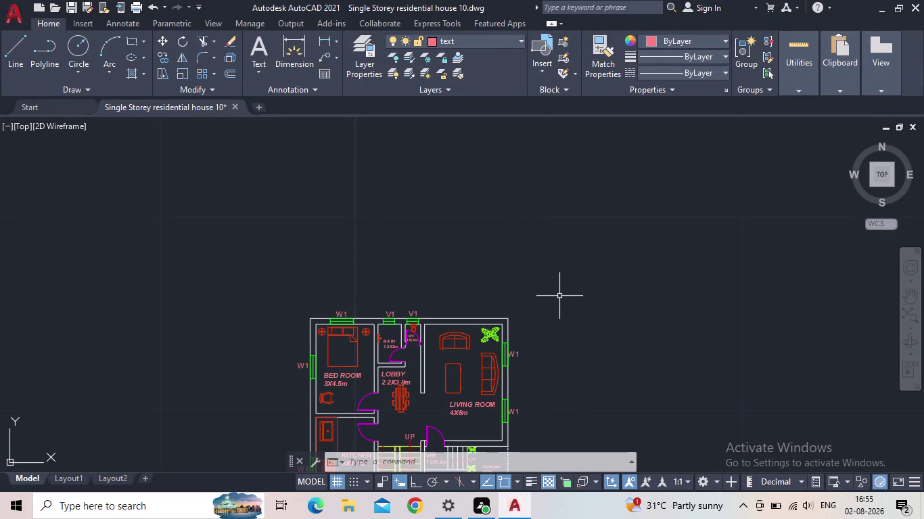
Zoom to the extents of the house plan and save the drawing.
scroll(down, 3)
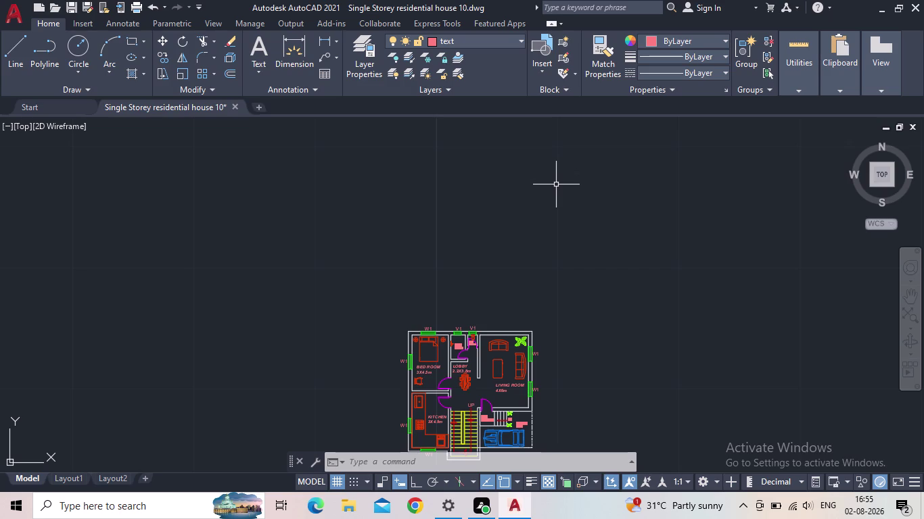
scroll(down, 3)
middle_click(586, 215)
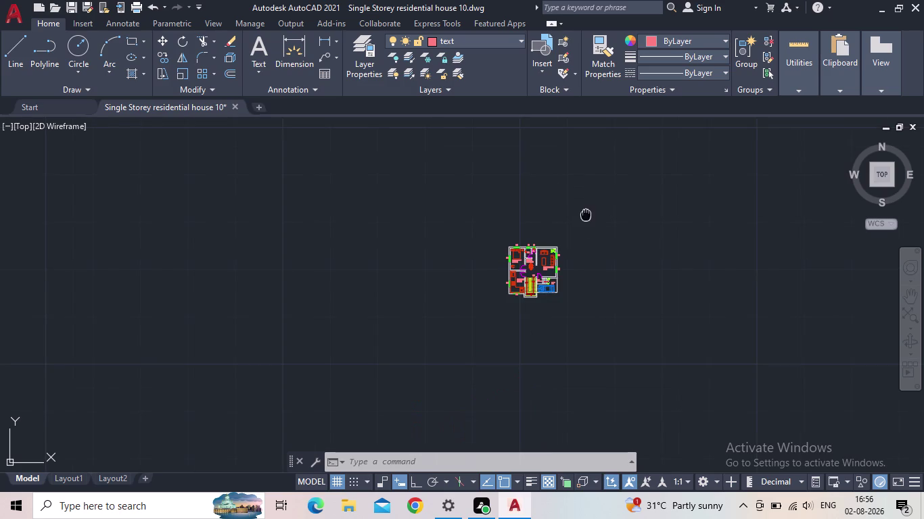
scroll(up, 3)
scroll(up, 3)
key(Escape)
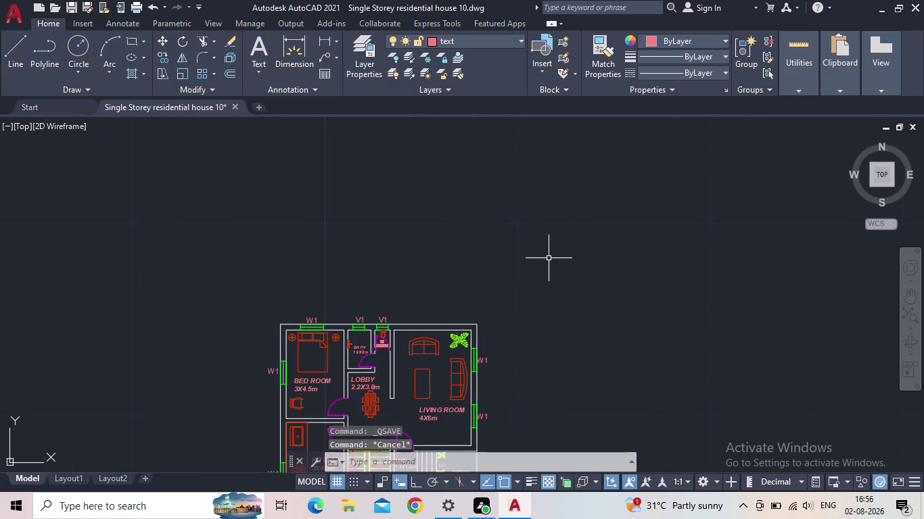
Enter the XL construction line command and bring up the layer list.
key(x)
key(l)
key(Return)
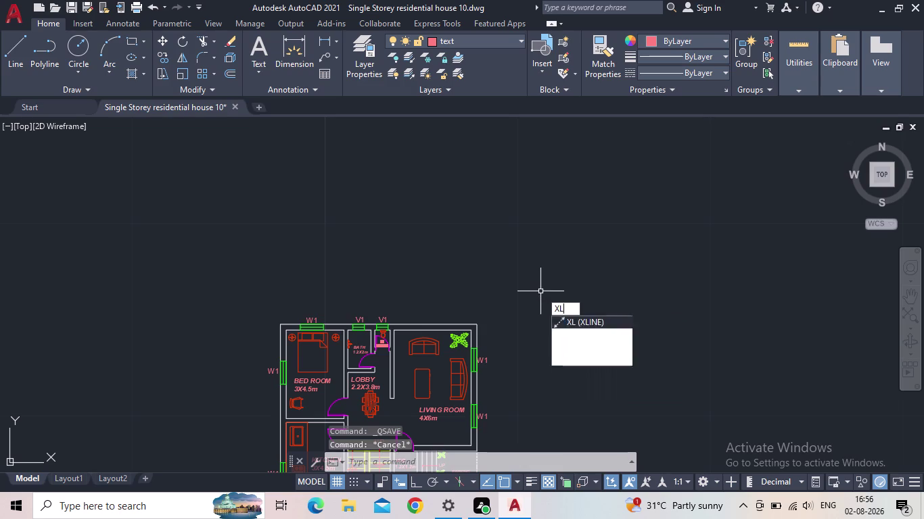
click(363, 71)
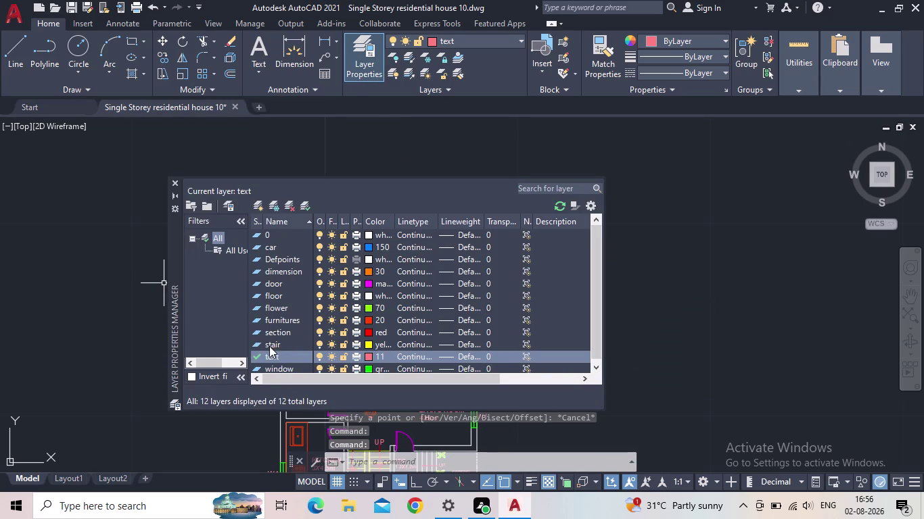
Set the floor layer current, close Layer Properties, and re-fit the plan.
double_click(258, 297)
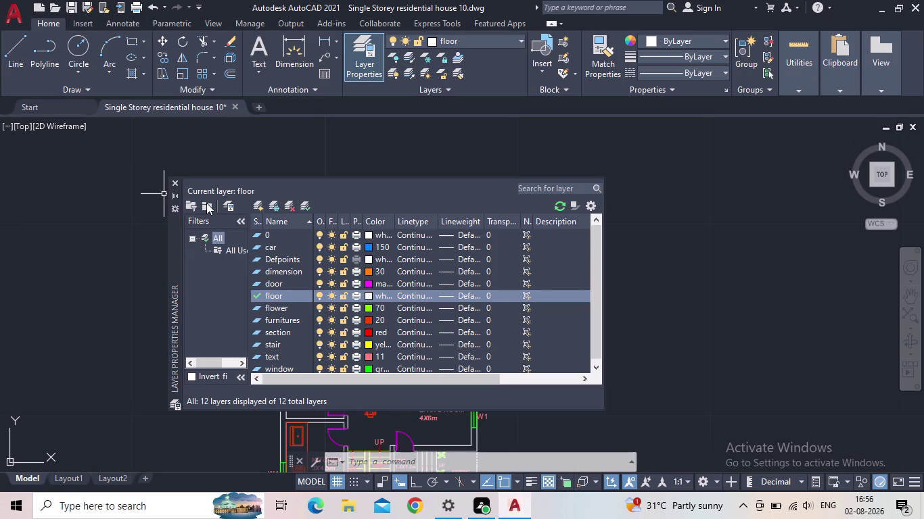
click(173, 183)
scroll(down, 3)
middle_click(345, 261)
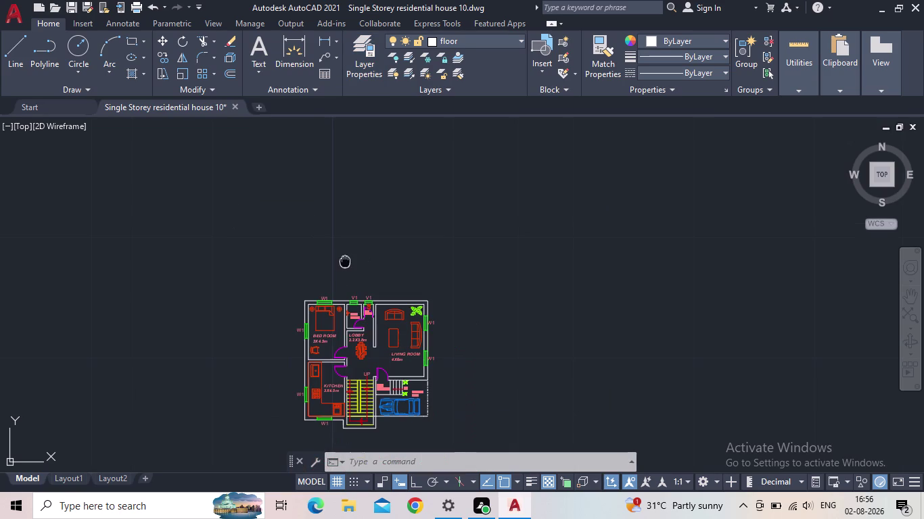
Start the XLINE command with the vertical (Ver) orientation.
key(c)
key(l)
key(Escape)
key(x)
key(l)
key(Return)
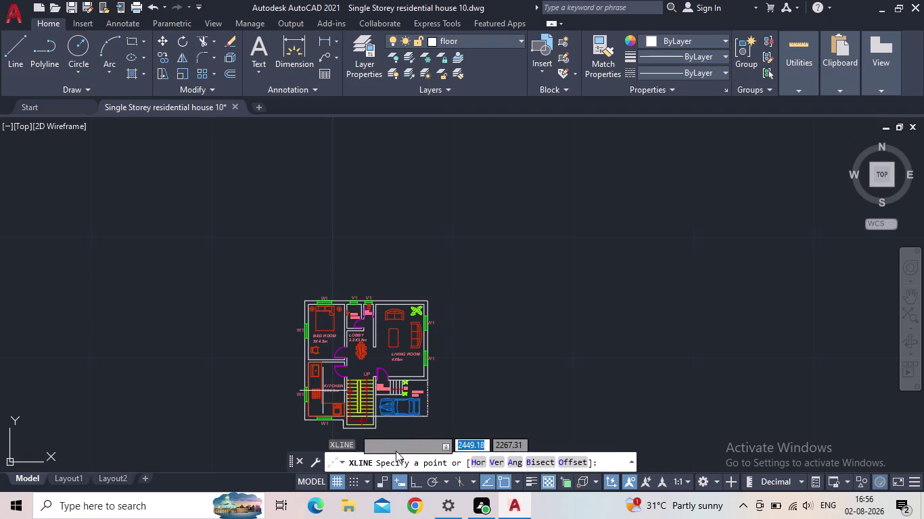
click(497, 461)
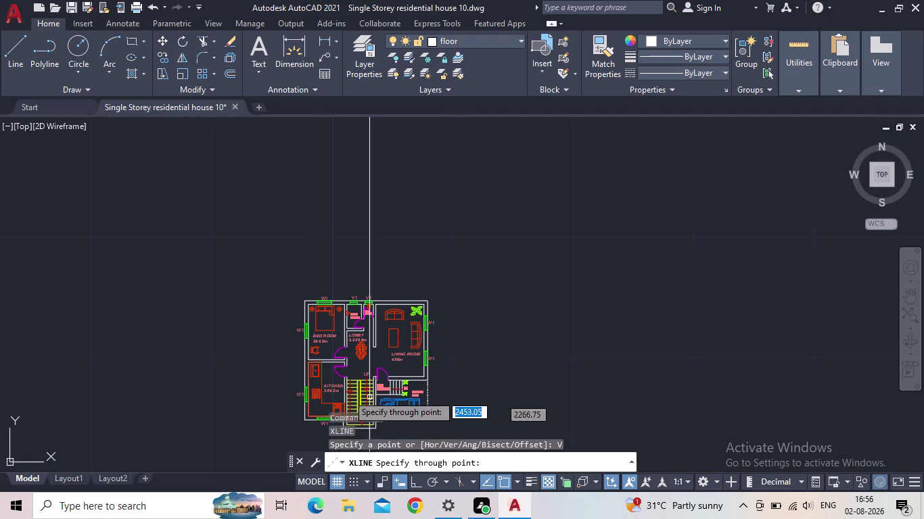
Place vertical xlines through the plan's top-left corner and the bedroom's right wall.
scroll(up, 3)
middle_drag(379, 270, 321, 382)
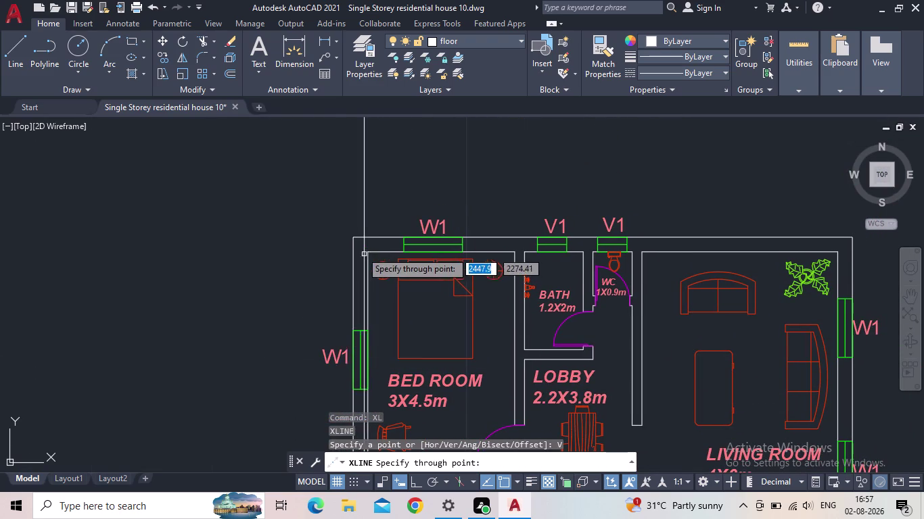
click(351, 238)
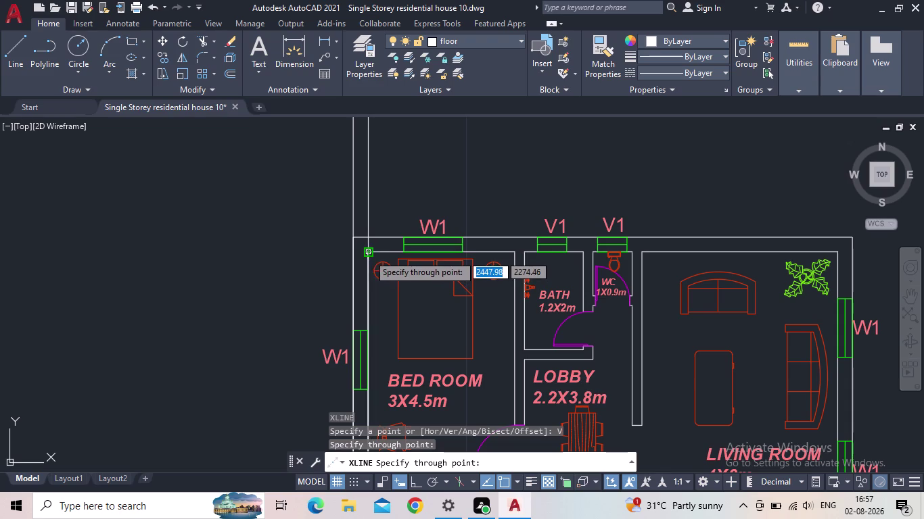
click(369, 255)
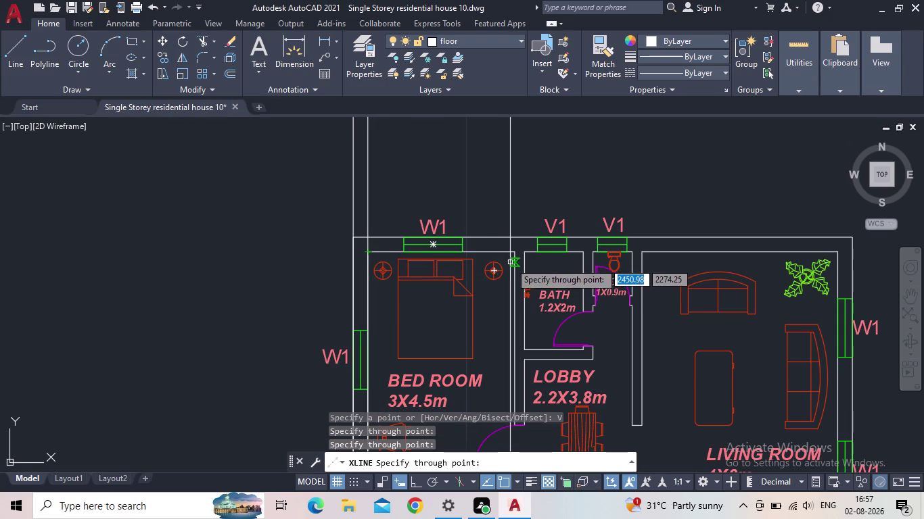
middle_drag(502, 231, 492, 218)
scroll(down, 3)
middle_drag(483, 328, 477, 152)
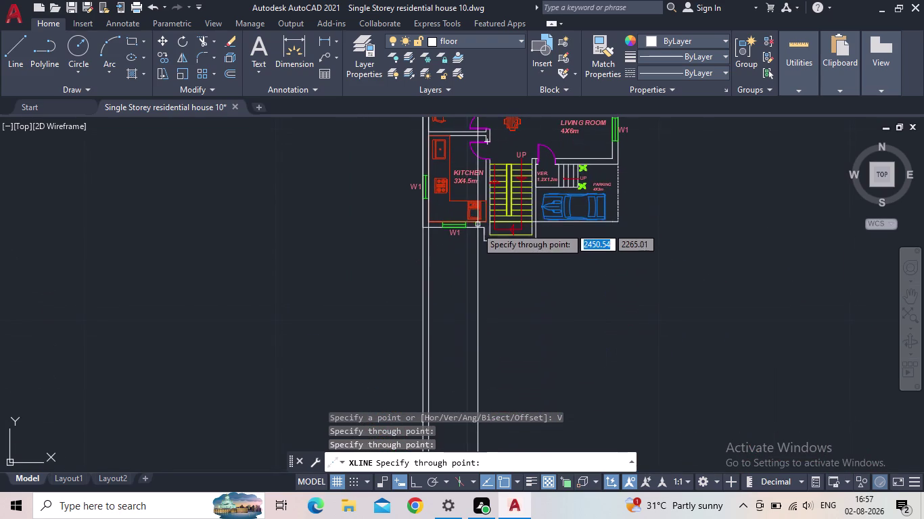
scroll(up, 3)
scroll(up, 3)
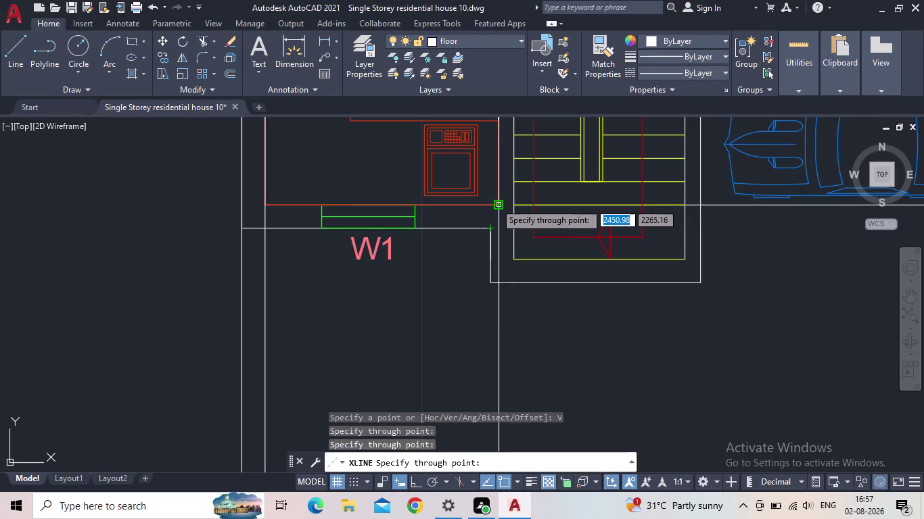
middle_drag(499, 221, 449, 220)
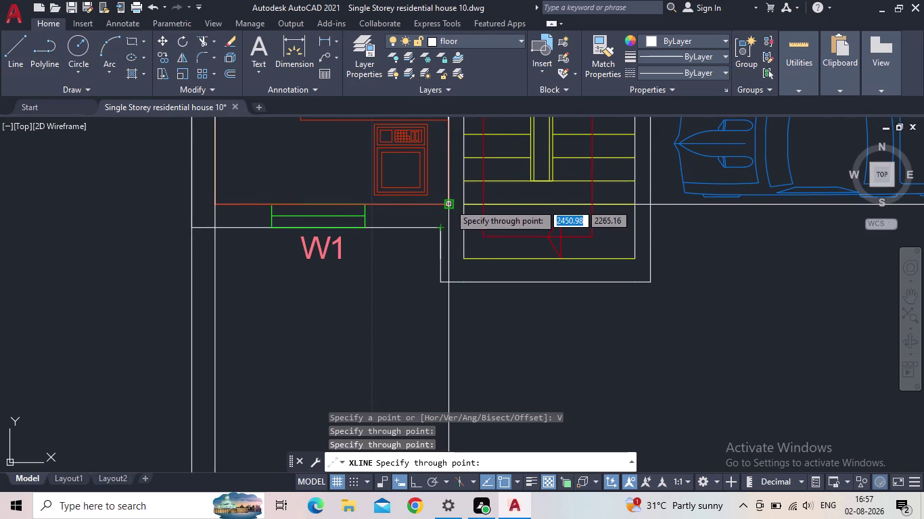
scroll(down, 3)
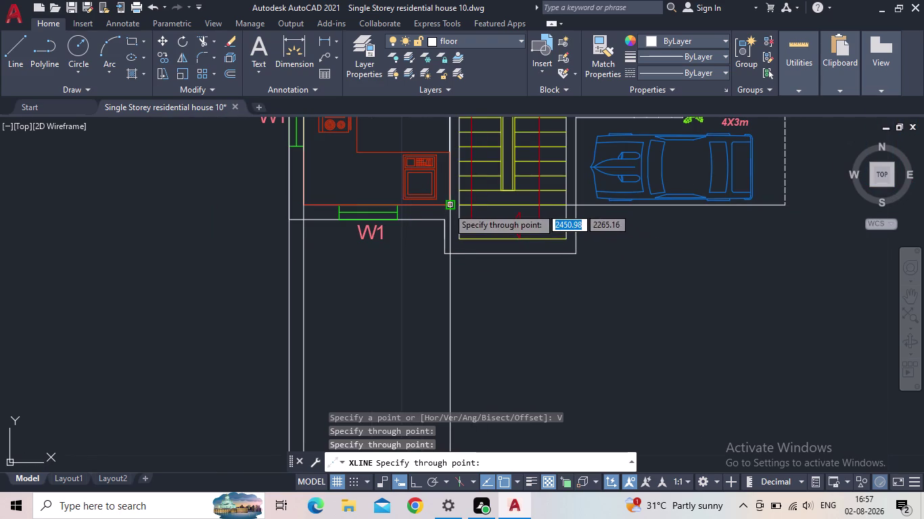
Add vertical xlines at the kitchen corner, stair outer edge and verandah walls.
click(448, 207)
click(576, 204)
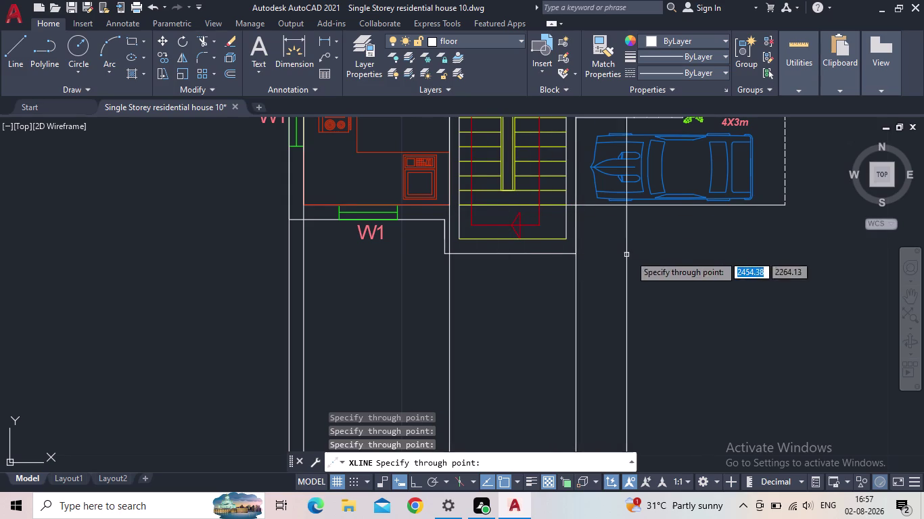
middle_drag(656, 250, 512, 309)
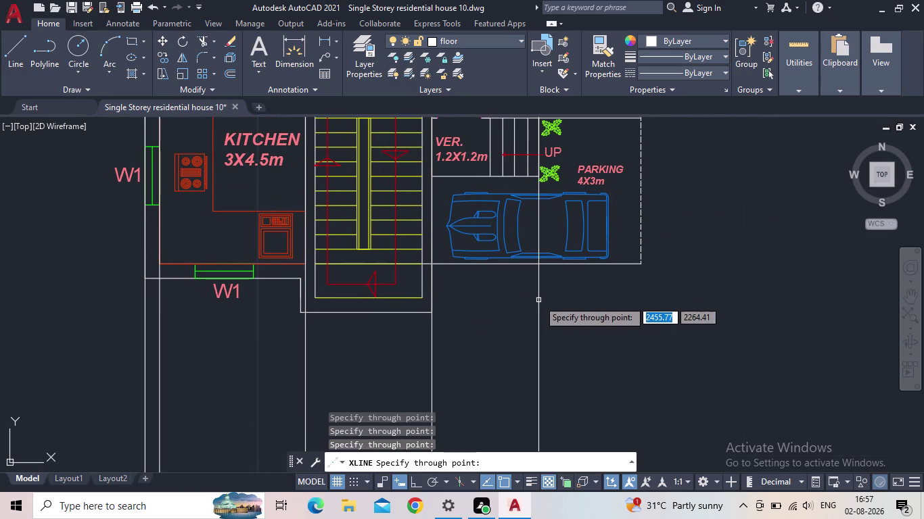
scroll(down, 3)
scroll(up, 3)
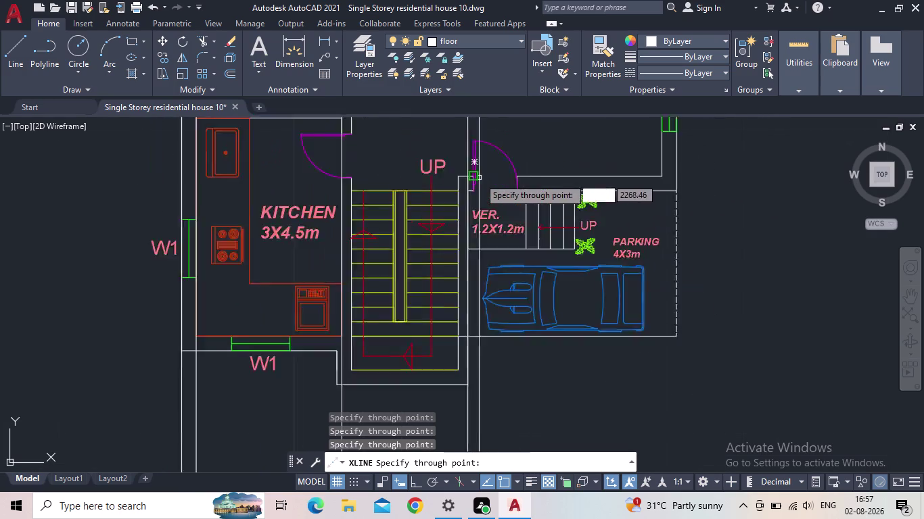
scroll(up, 3)
scroll(up, 3)
scroll(up, 3)
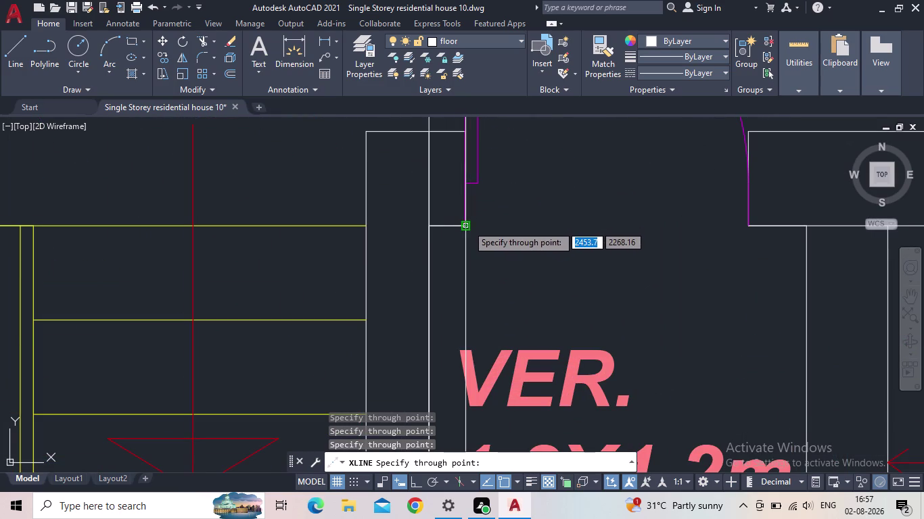
click(467, 225)
click(750, 224)
Add vertical xlines at the verandah steps corner and the next wall edges to the outer wall.
scroll(down, 3)
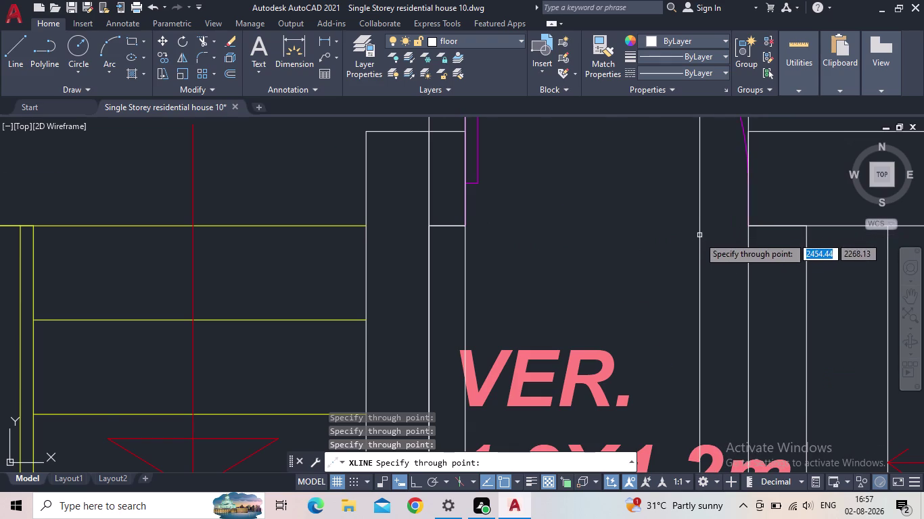
middle_drag(695, 239, 593, 285)
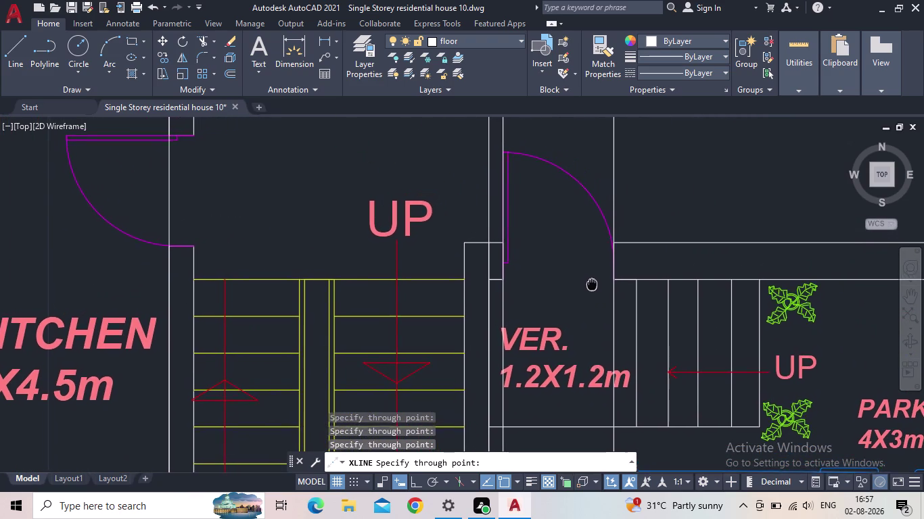
middle_drag(593, 285, 585, 289)
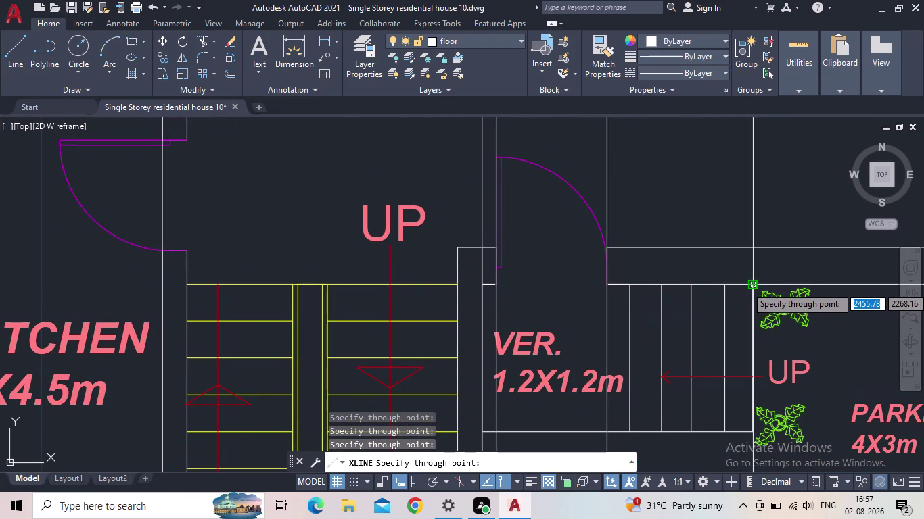
click(753, 287)
middle_drag(664, 294, 610, 302)
scroll(up, 3)
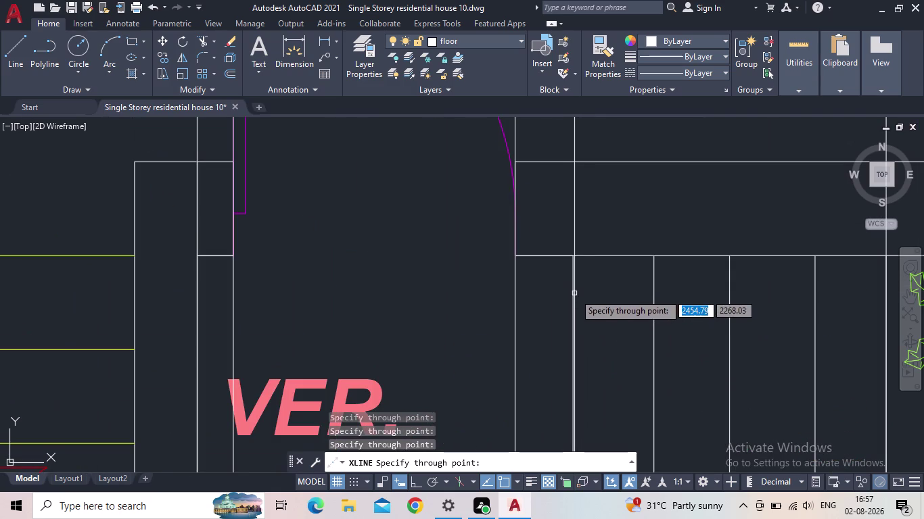
click(571, 257)
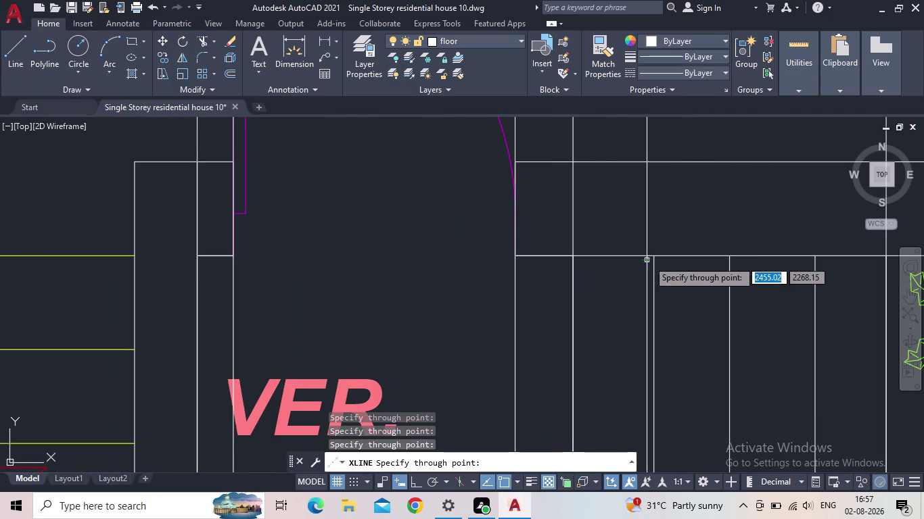
click(653, 261)
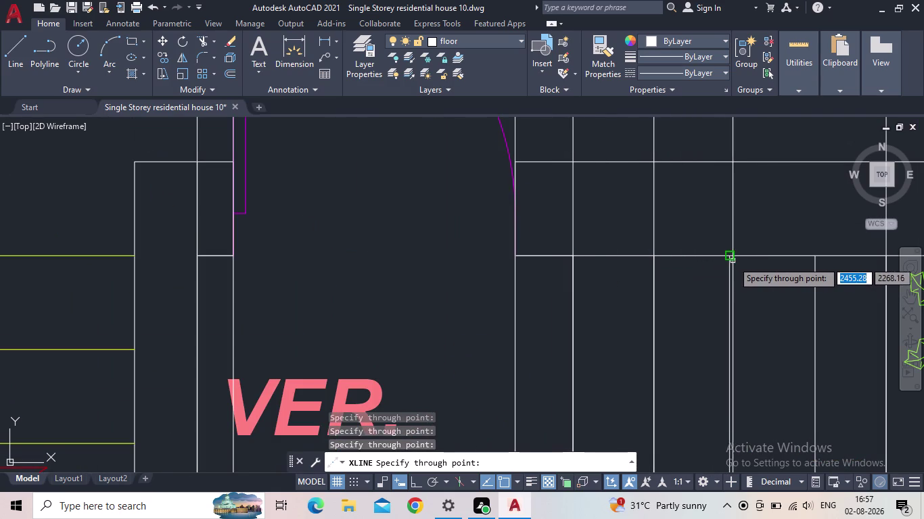
click(729, 259)
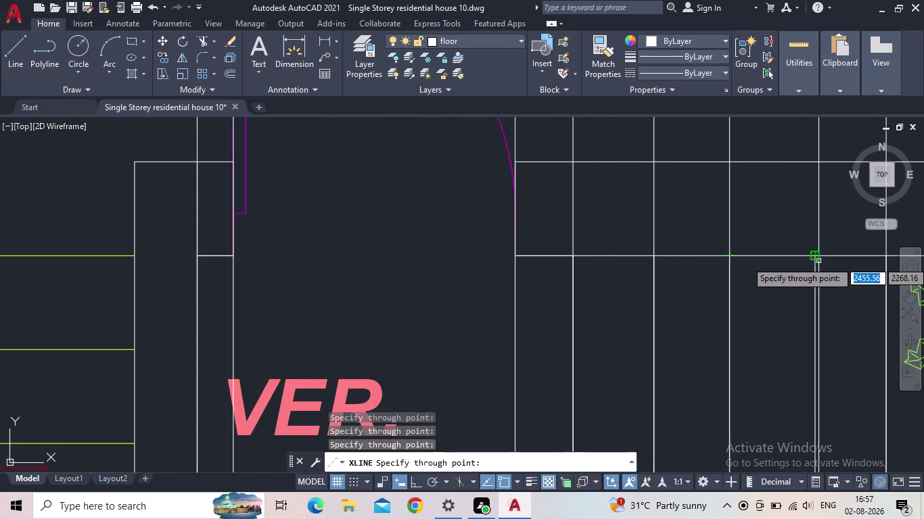
click(815, 261)
Add vertical xlines through the parking and outer right walls, then end XLINE.
middle_drag(798, 273, 558, 332)
scroll(down, 3)
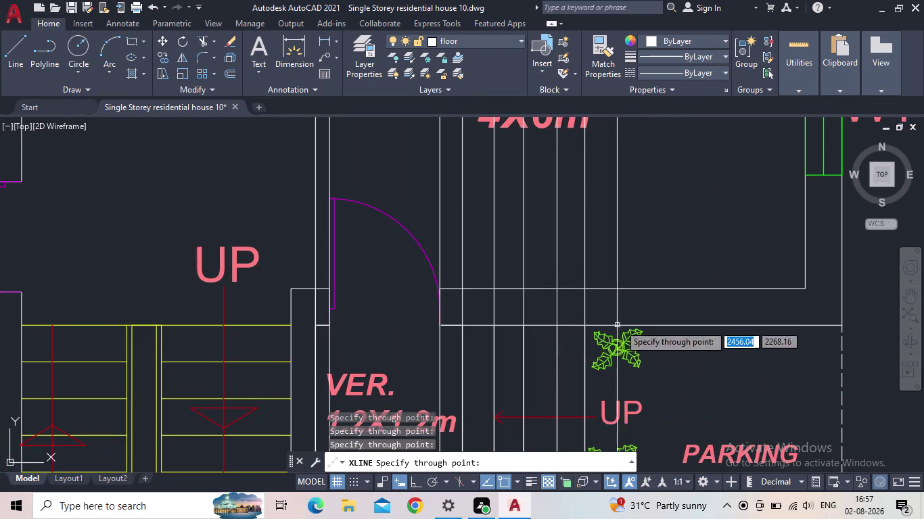
middle_drag(698, 322, 656, 307)
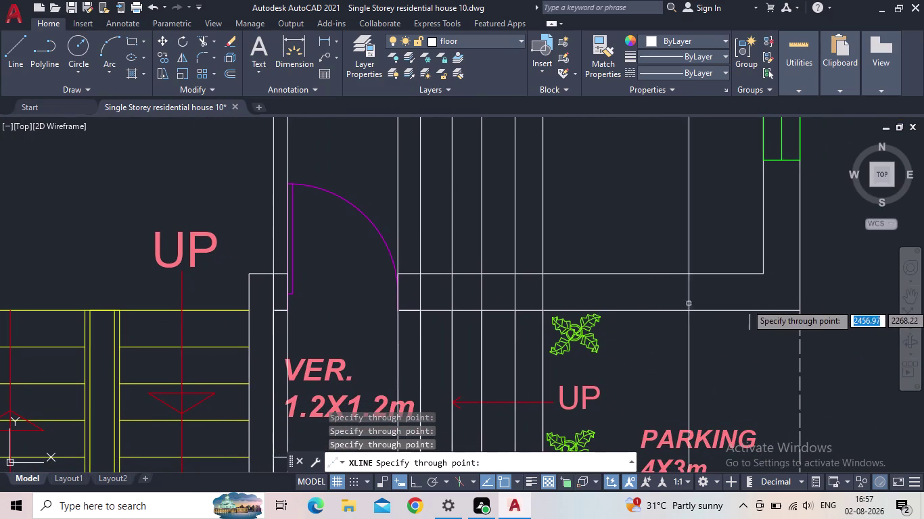
click(764, 273)
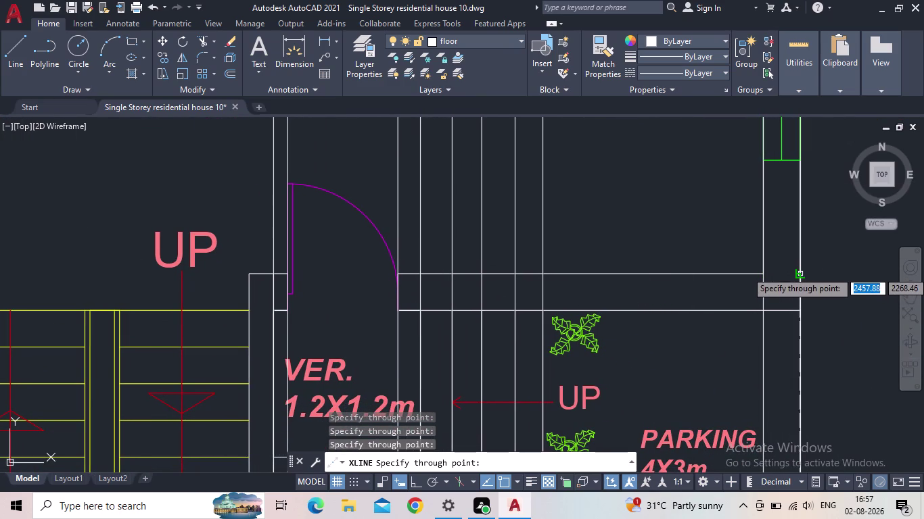
click(802, 271)
middle_click(837, 275)
scroll(down, 3)
middle_drag(833, 277, 760, 247)
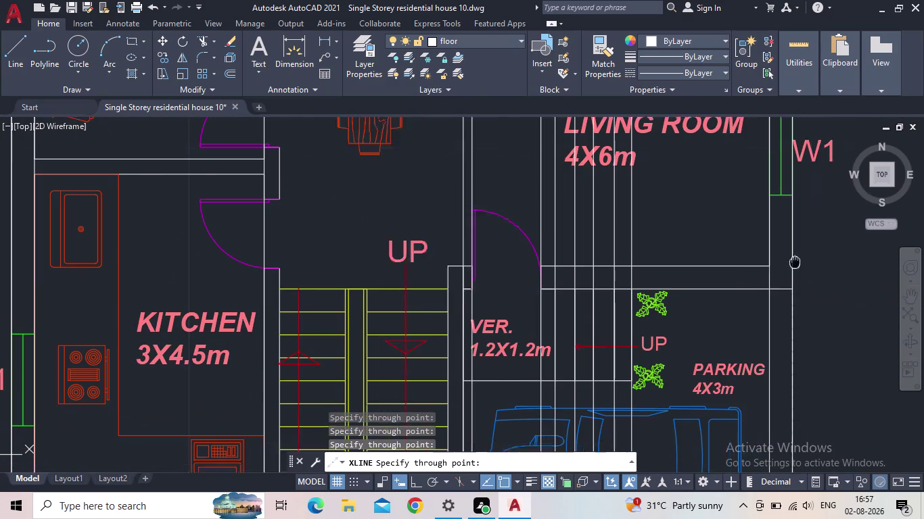
middle_drag(760, 247, 748, 241)
scroll(down, 3)
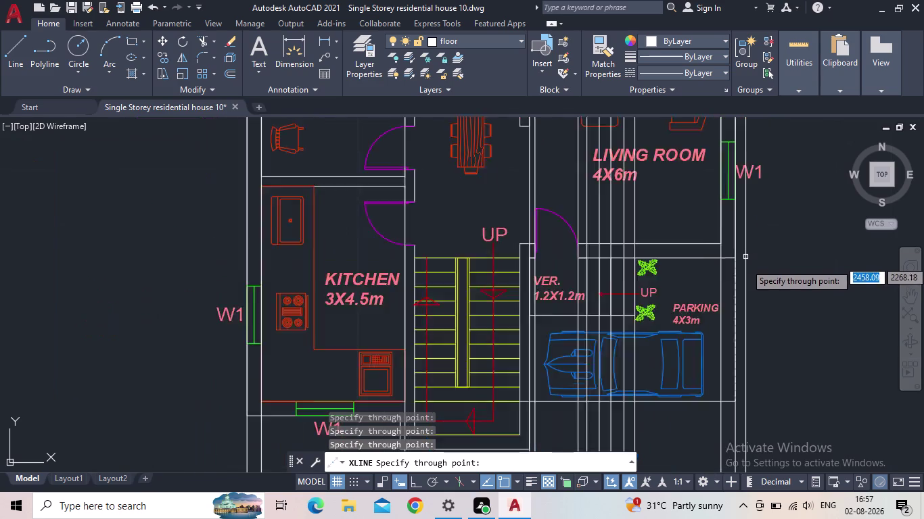
middle_drag(768, 249, 800, 387)
scroll(up, 3)
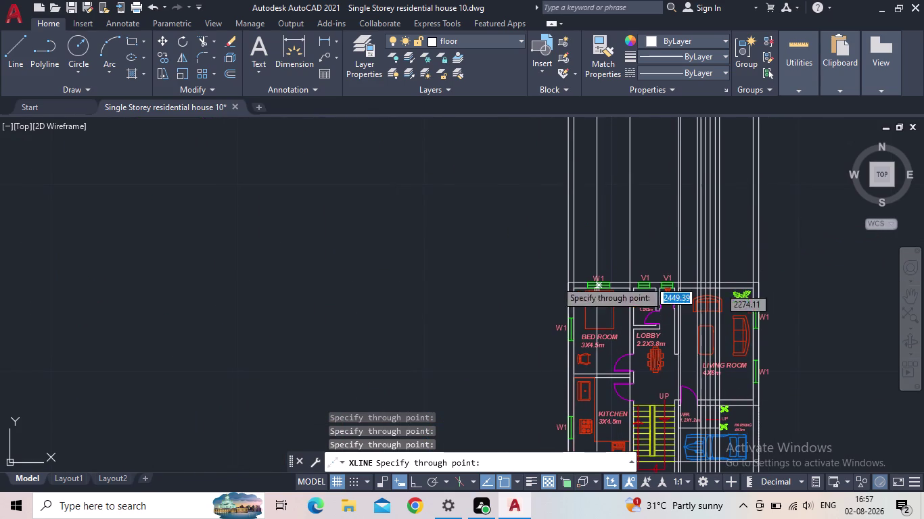
key(Escape)
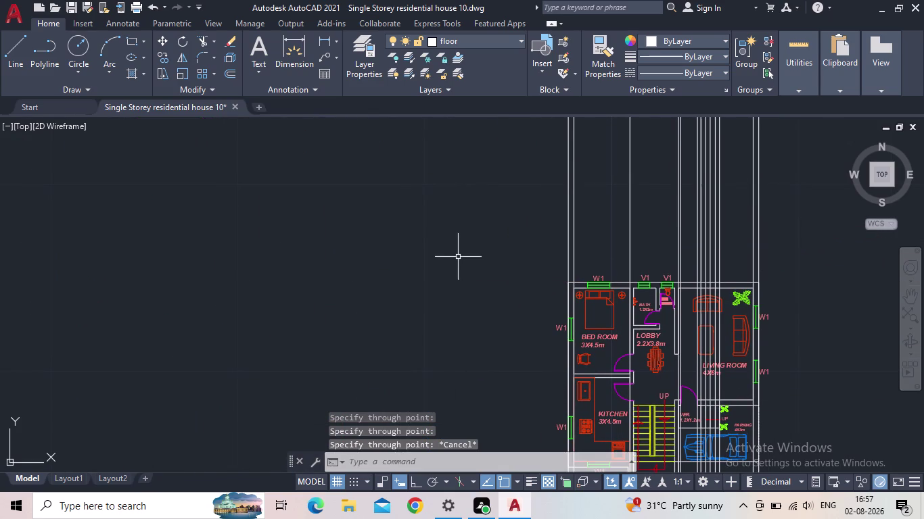
middle_drag(470, 259, 404, 301)
scroll(down, 3)
Start XLINE with the horizontal (Hor) orientation, viewing the area above the plan.
middle_drag(432, 297, 453, 198)
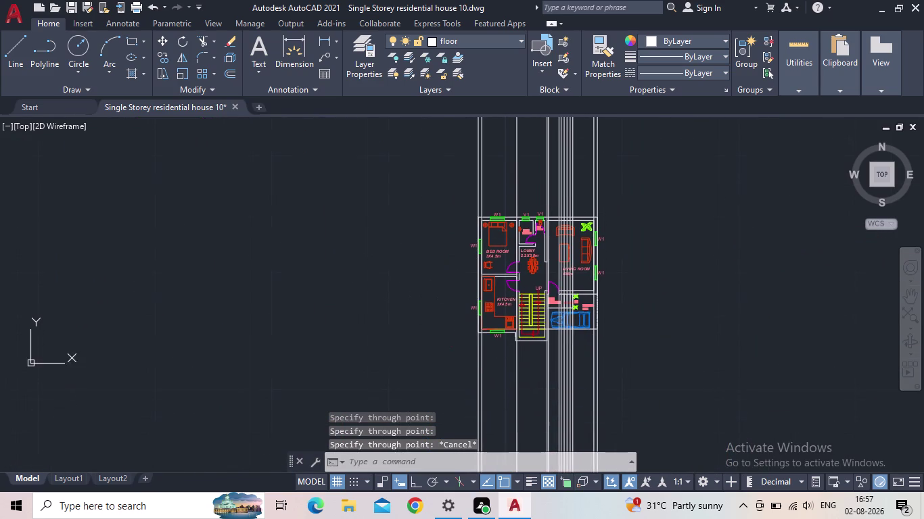
middle_drag(449, 226, 433, 316)
scroll(up, 3)
middle_drag(459, 267, 367, 322)
key(x)
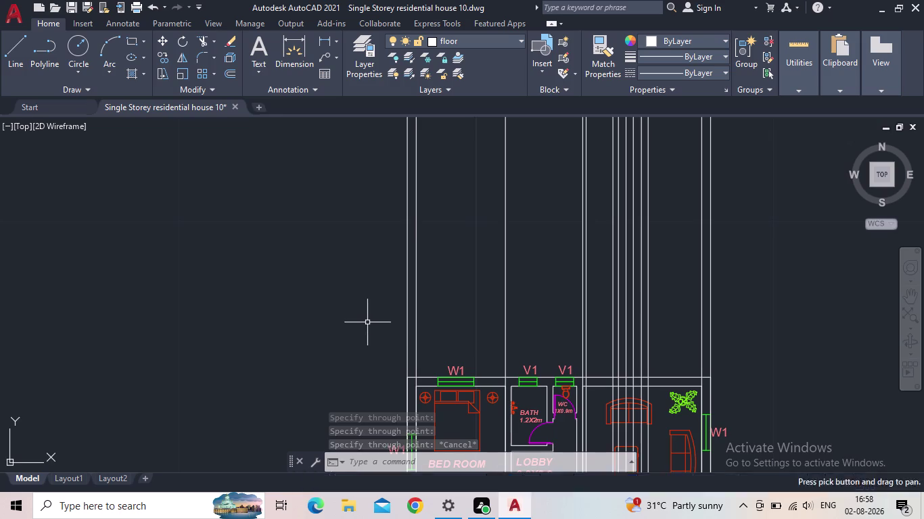
key(l)
key(Return)
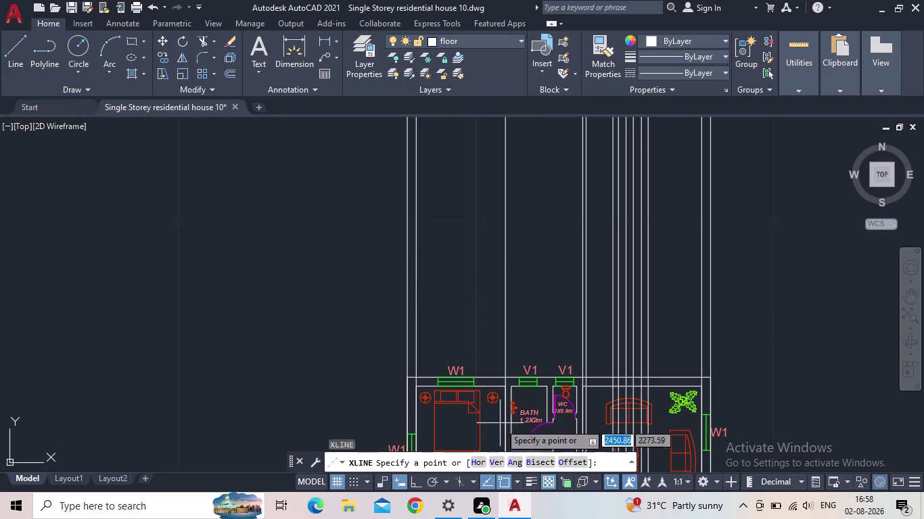
click(476, 463)
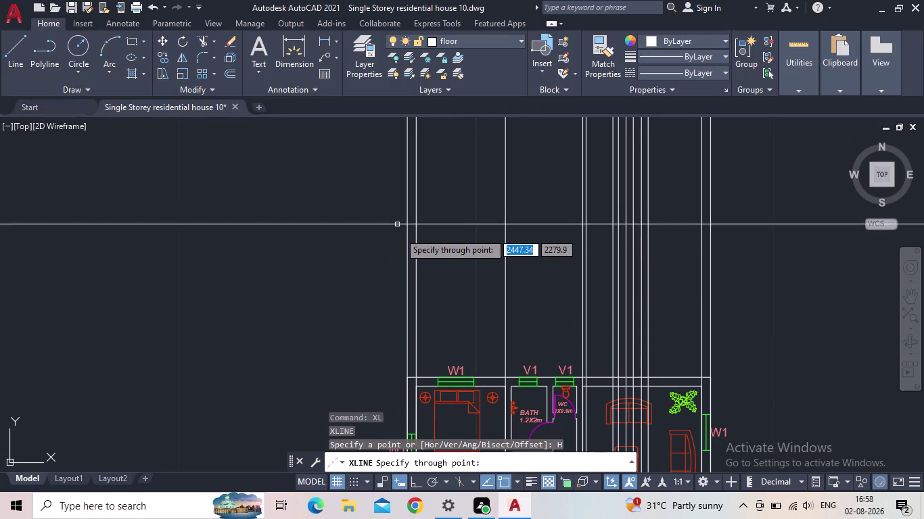
Place one horizontal construction line above the floor plan.
click(399, 250)
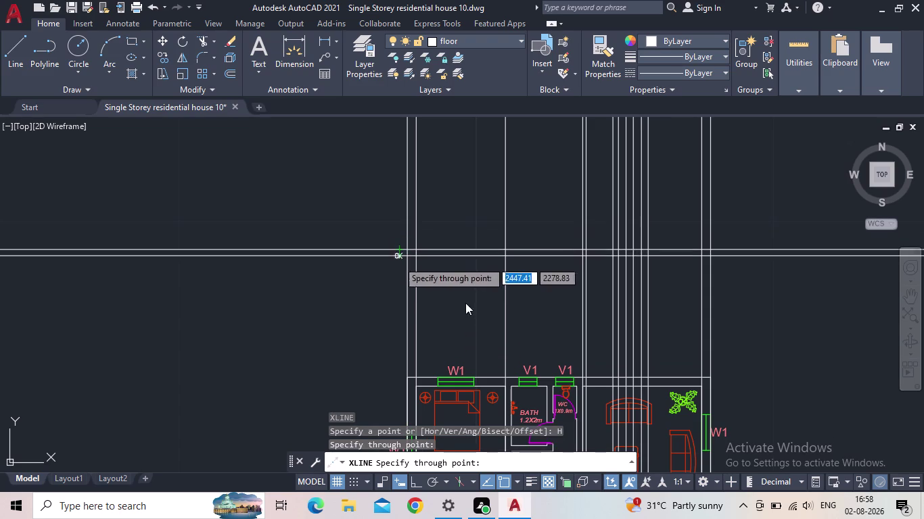
key(Escape)
scroll(down, 3)
middle_drag(497, 299, 454, 309)
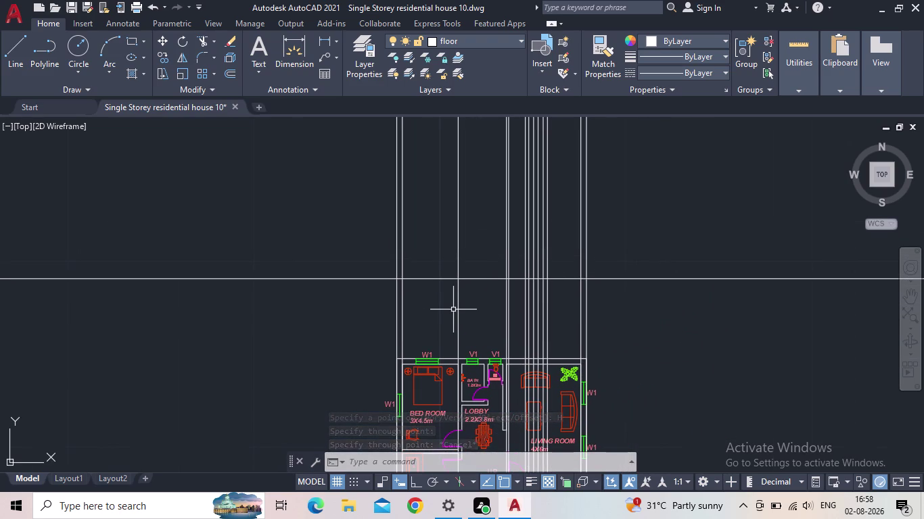
middle_drag(332, 314, 263, 265)
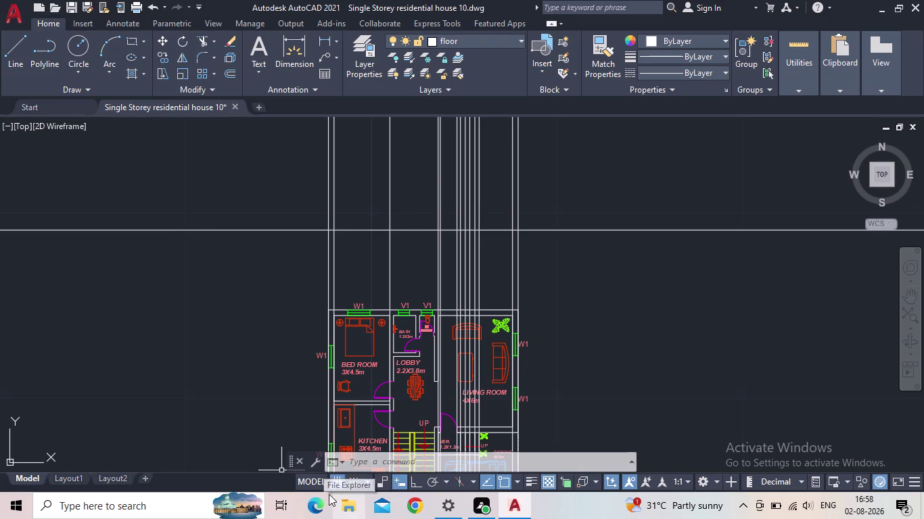
click(318, 38)
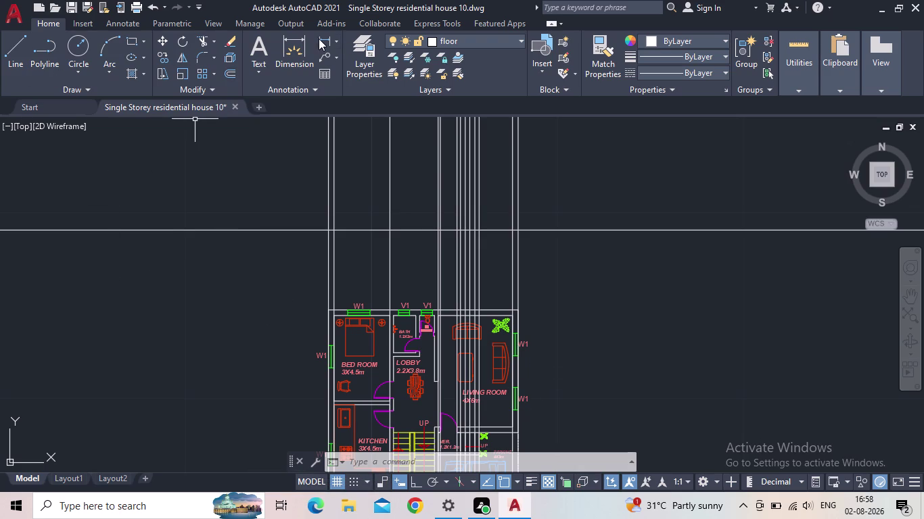
scroll(up, 3)
click(305, 255)
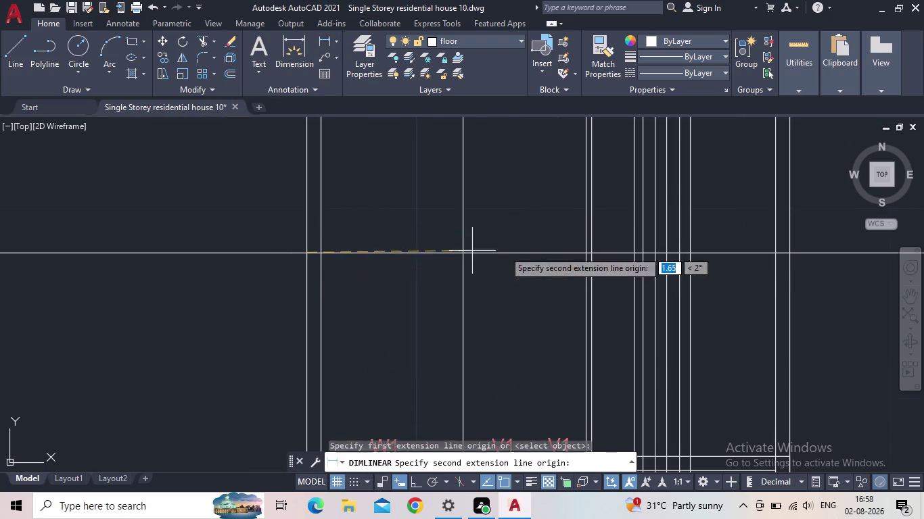
click(791, 254)
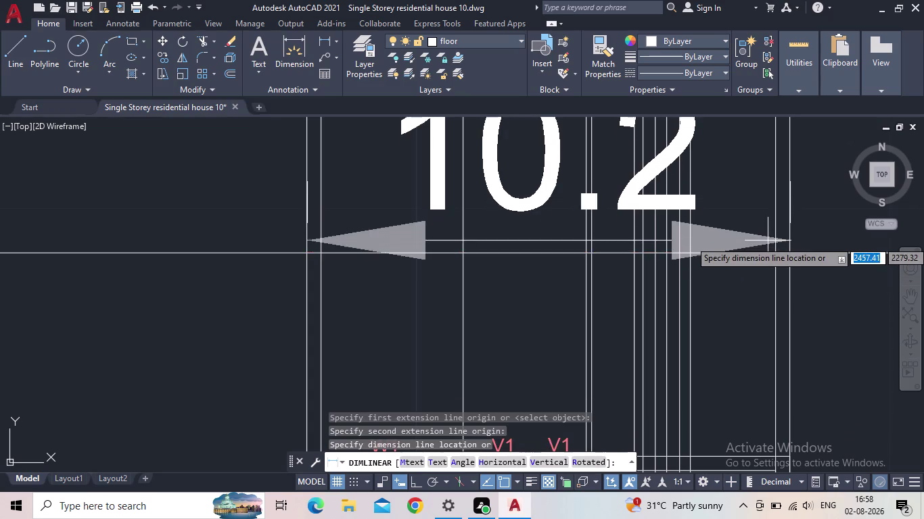
scroll(down, 3)
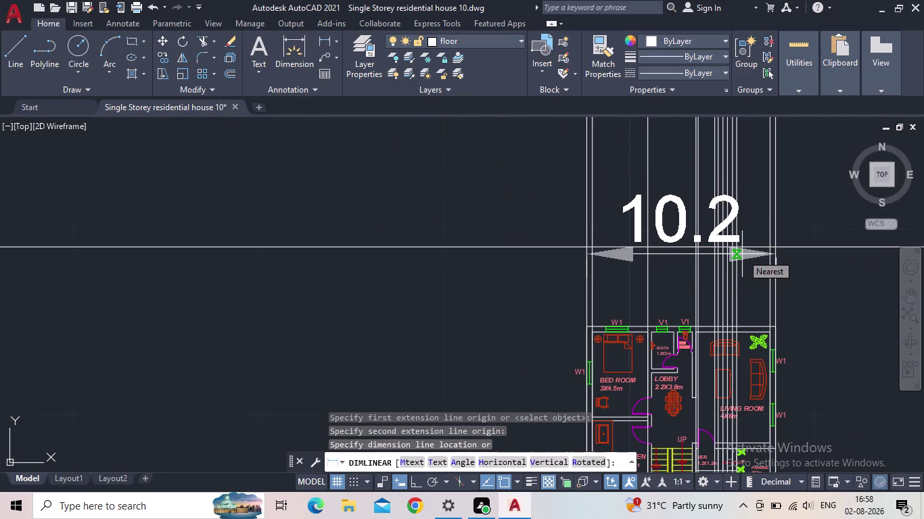
key(Escape)
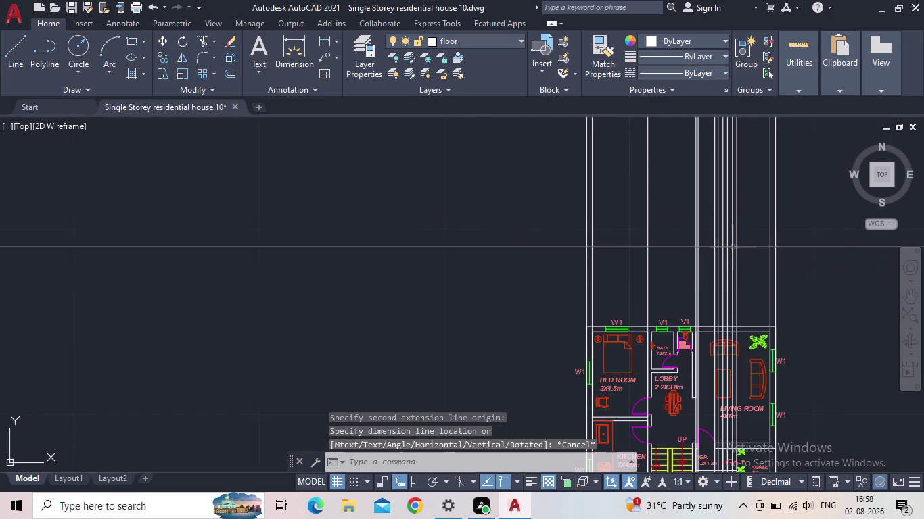
middle_drag(730, 255, 671, 272)
scroll(down, 3)
scroll(up, 3)
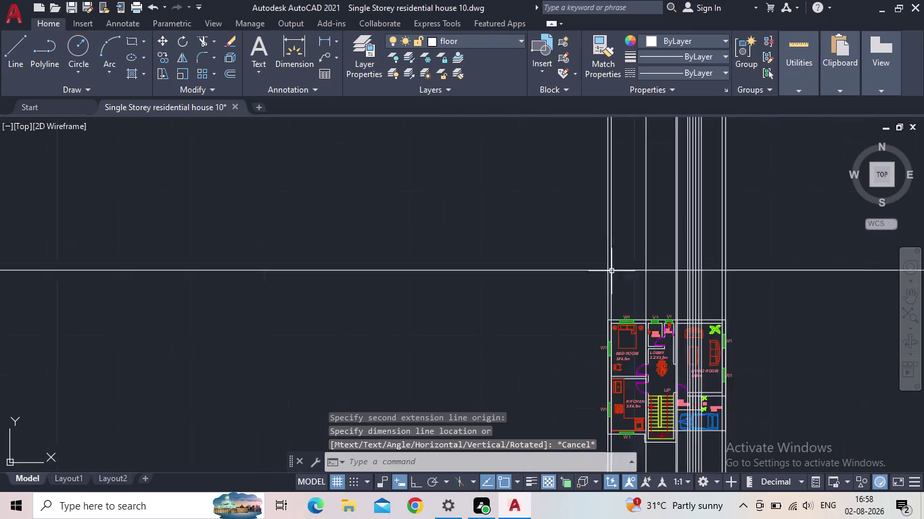
scroll(up, 3)
middle_drag(644, 275, 530, 285)
scroll(down, 3)
key(o)
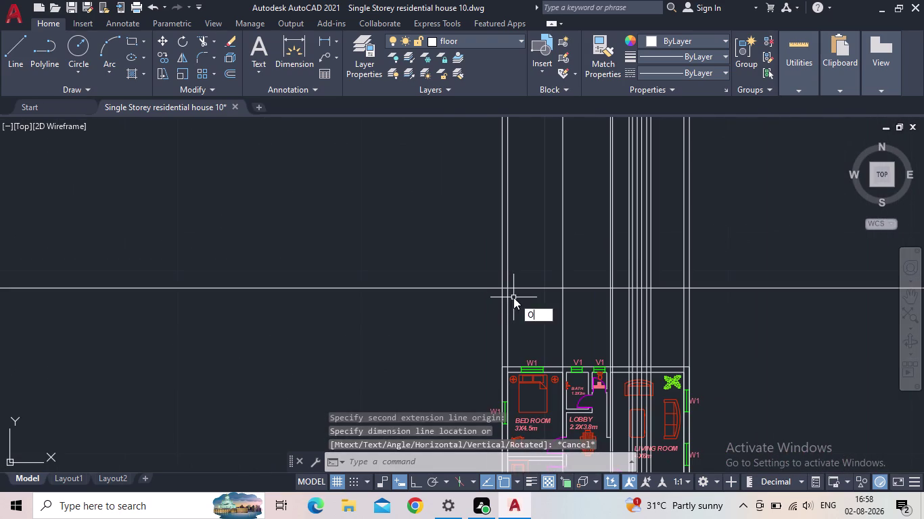
Restart OFFSET and enter a 9.80 offset distance.
key(Return)
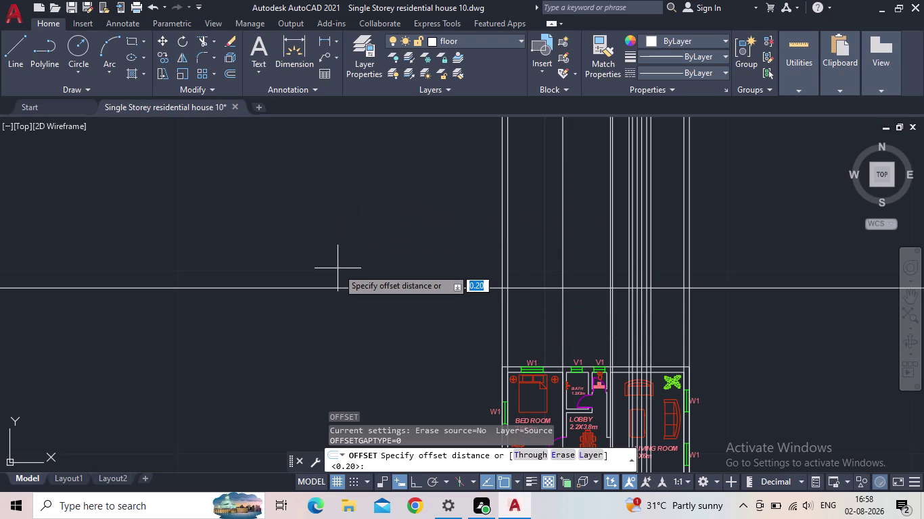
key(Escape)
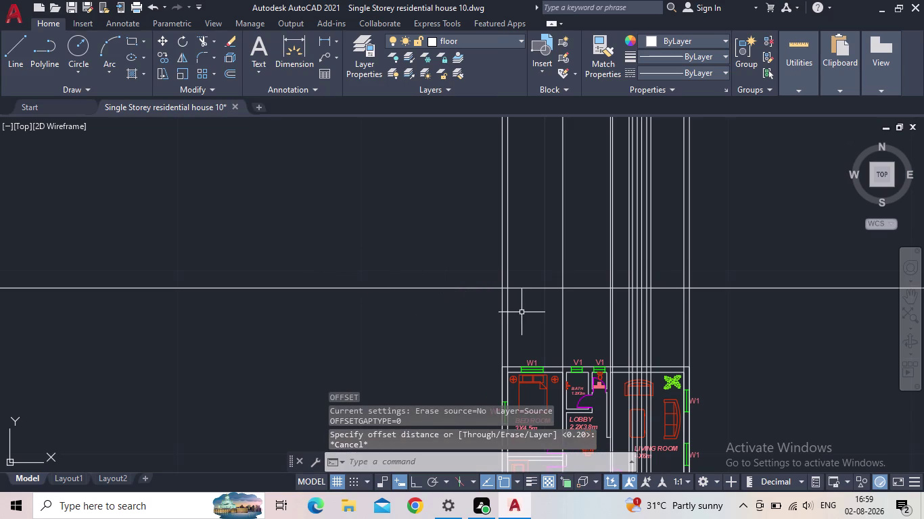
key(o)
key(Return)
text(9.8)
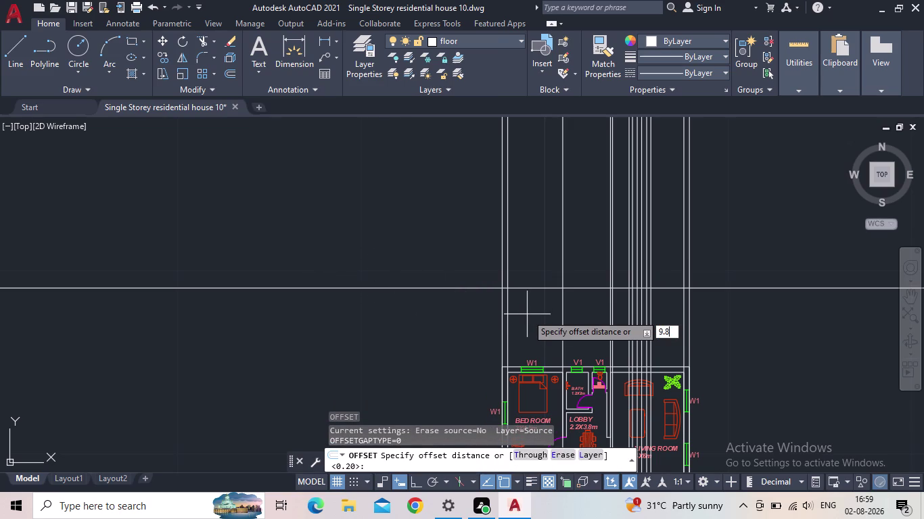
text(0)
key(Return)
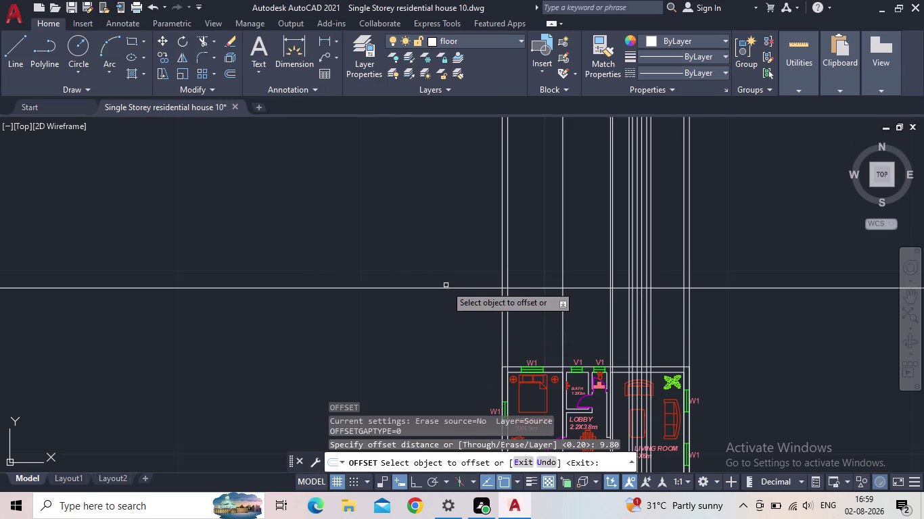
Copy the horizontal construction line 9.8 above the original.
click(445, 288)
scroll(down, 3)
scroll(up, 3)
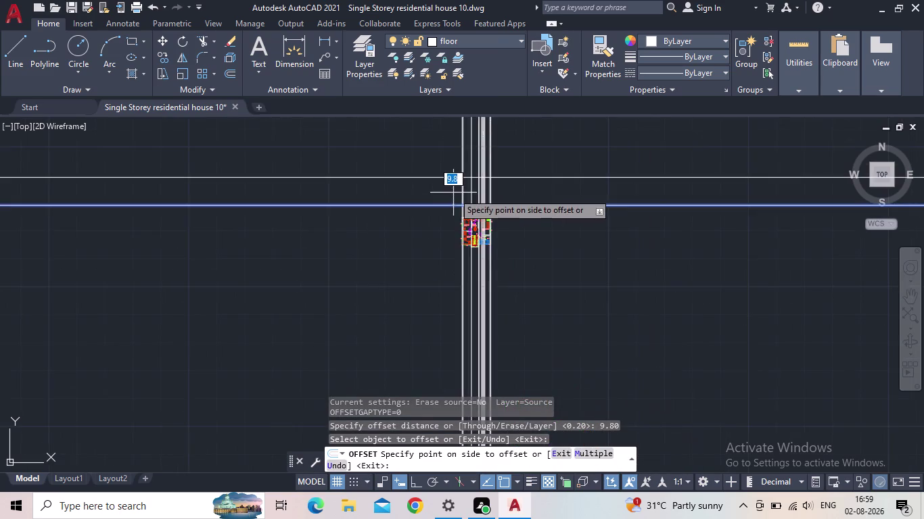
middle_drag(453, 193, 449, 228)
scroll(up, 3)
scroll(up, 3)
click(440, 214)
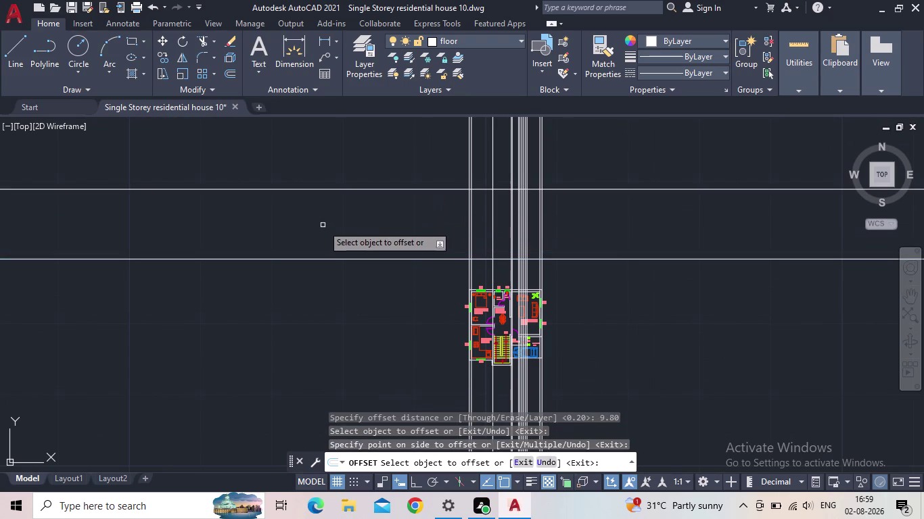
key(Escape)
Fence-trim the horizontal line ends beside the frame and vertical lines above it.
key(t)
key(r)
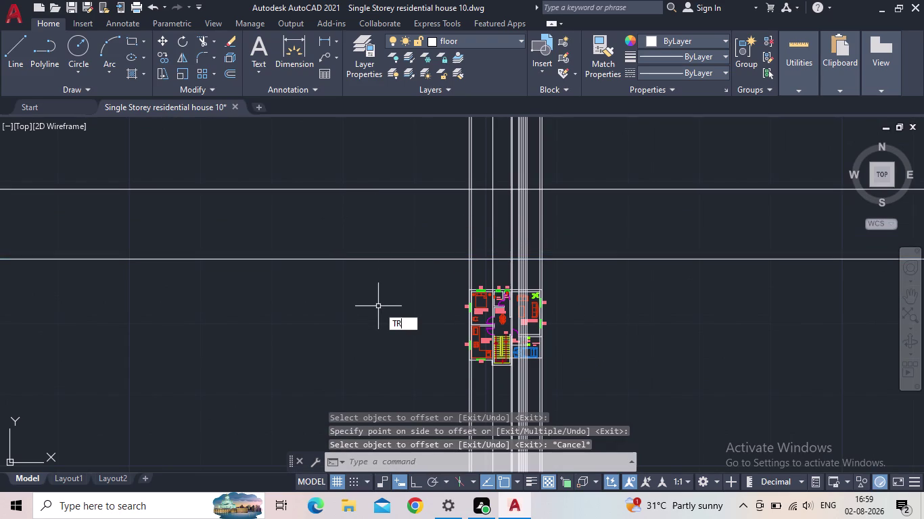
key(Return)
drag(376, 303, 338, 171)
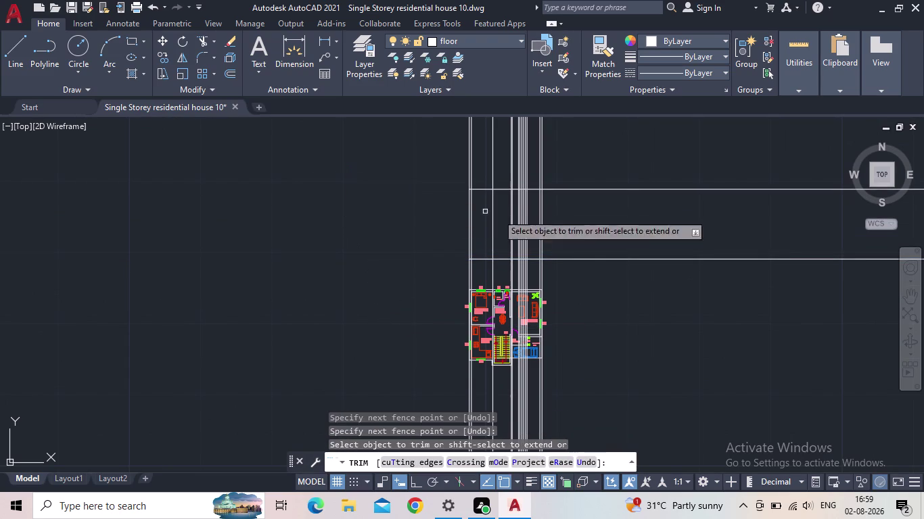
drag(633, 274, 614, 182)
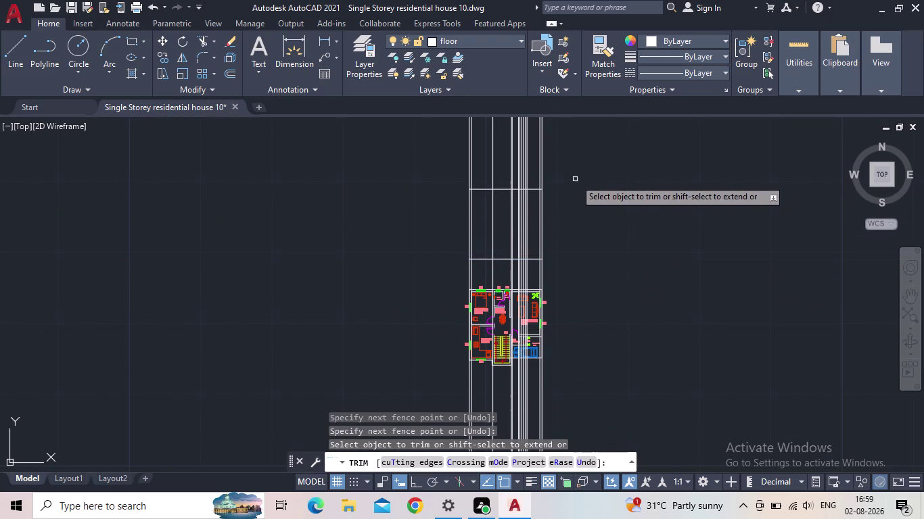
drag(569, 162, 446, 155)
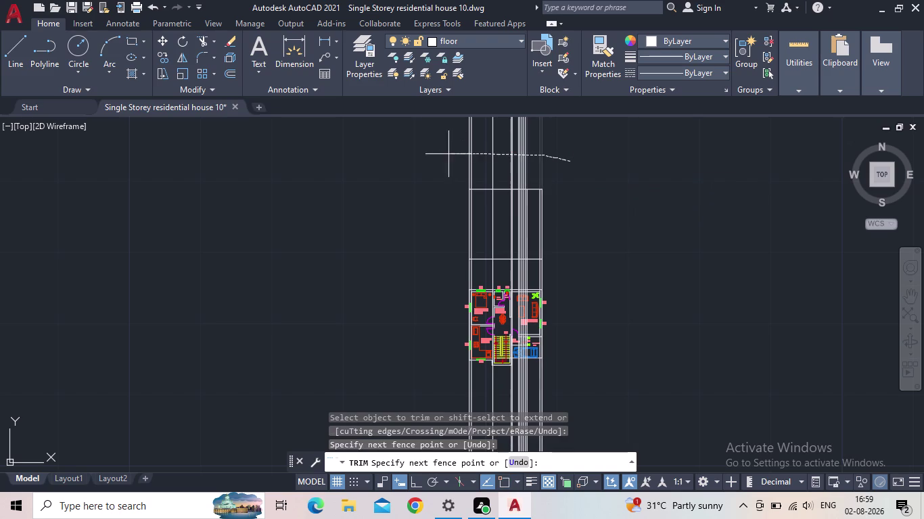
drag(447, 154, 442, 155)
key(Escape)
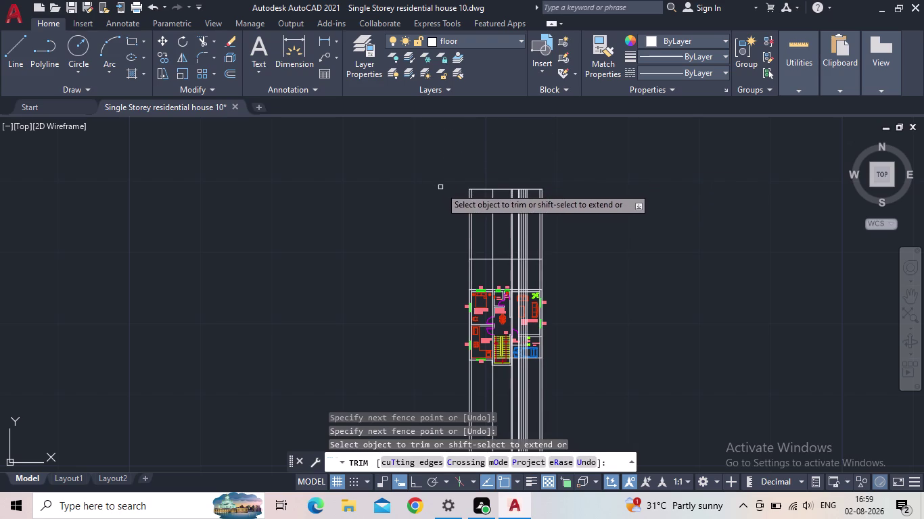
scroll(up, 3)
middle_drag(504, 231, 523, 201)
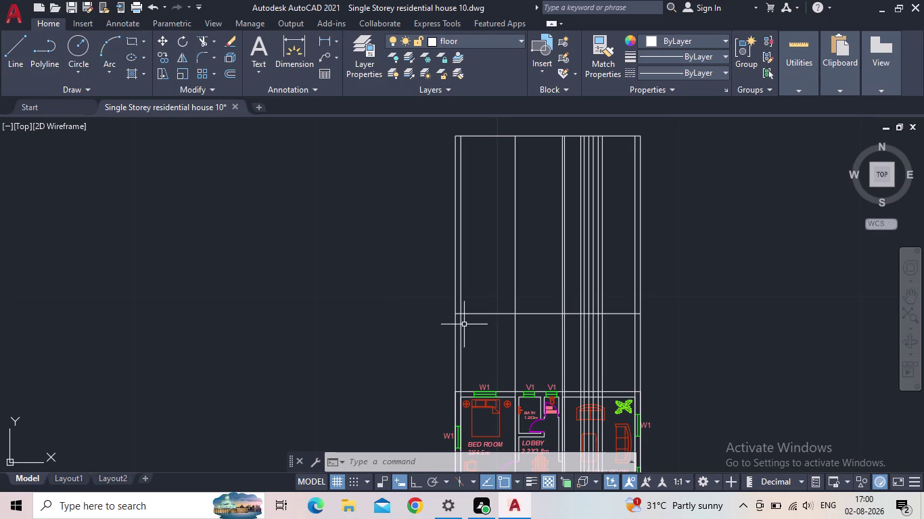
key(Escape)
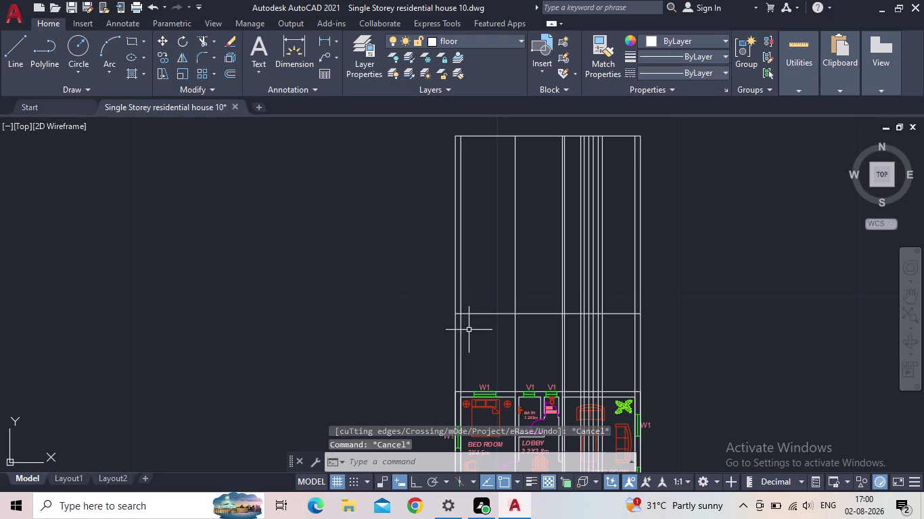
Start an offset with a 0.45 distance, then cancel it.
key(o)
key(Return)
text(0.4)
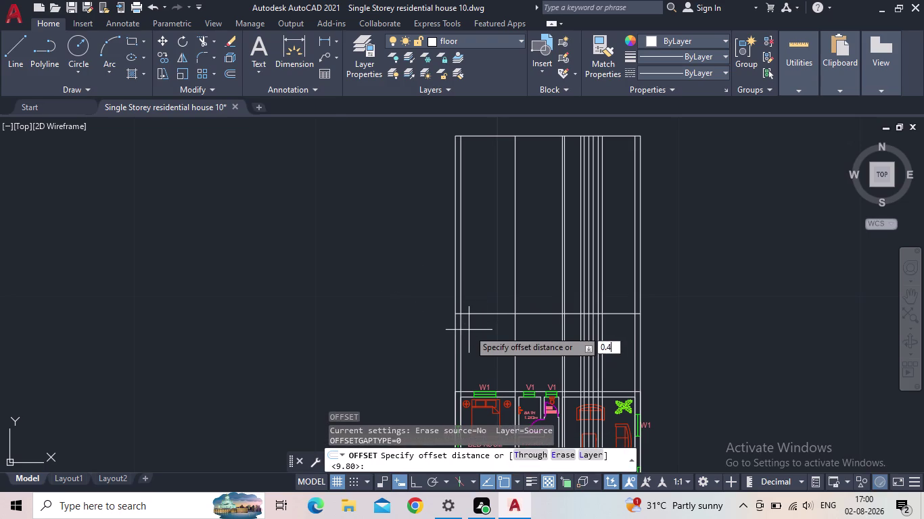
text(5)
key(Return)
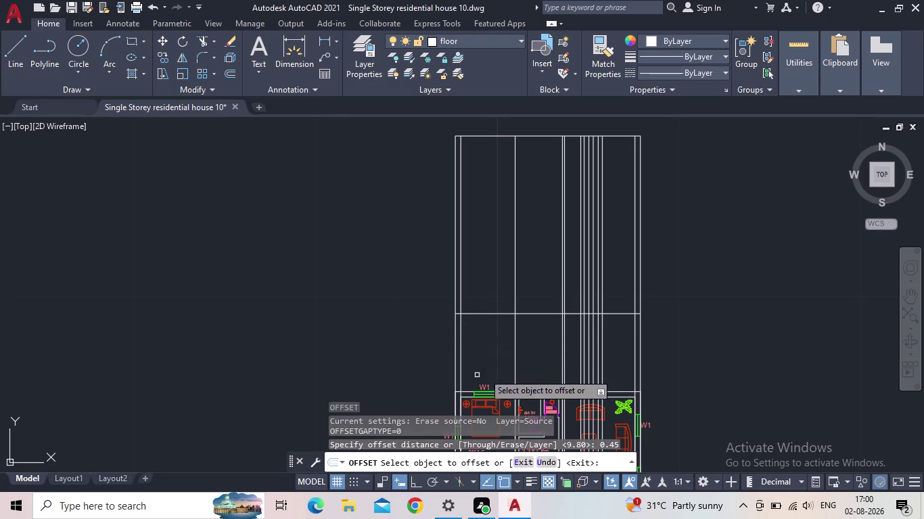
click(481, 312)
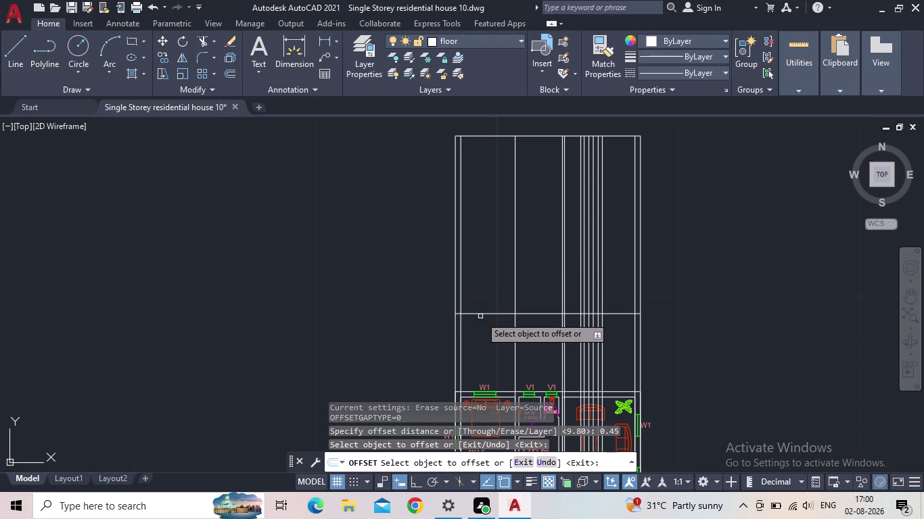
key(Escape)
Copy the lower horizontal frame line 0.45 upward and inspect the doubled lines.
key(o)
key(Return)
text(0)
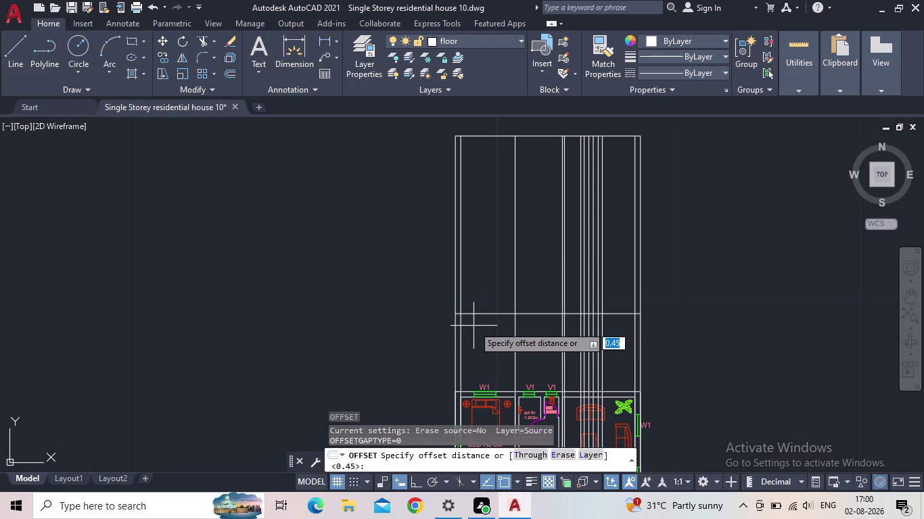
text(.45)
key(Return)
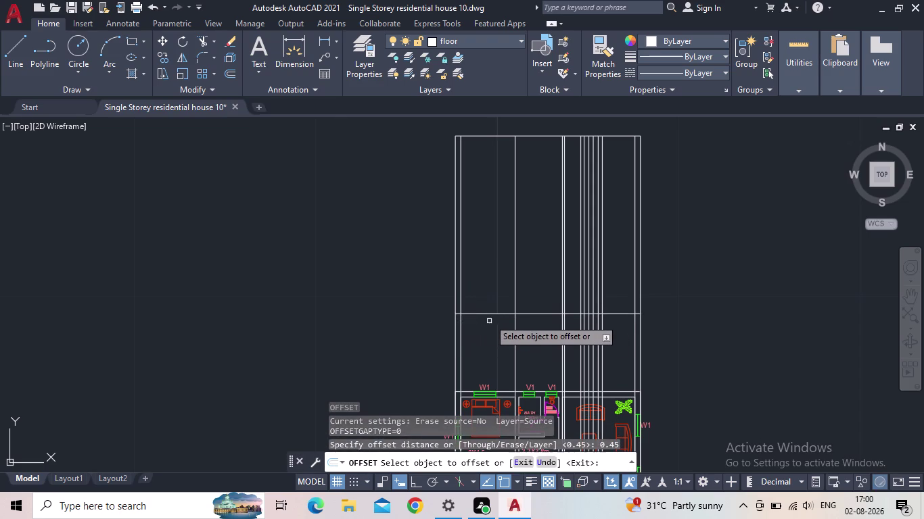
click(490, 312)
click(488, 279)
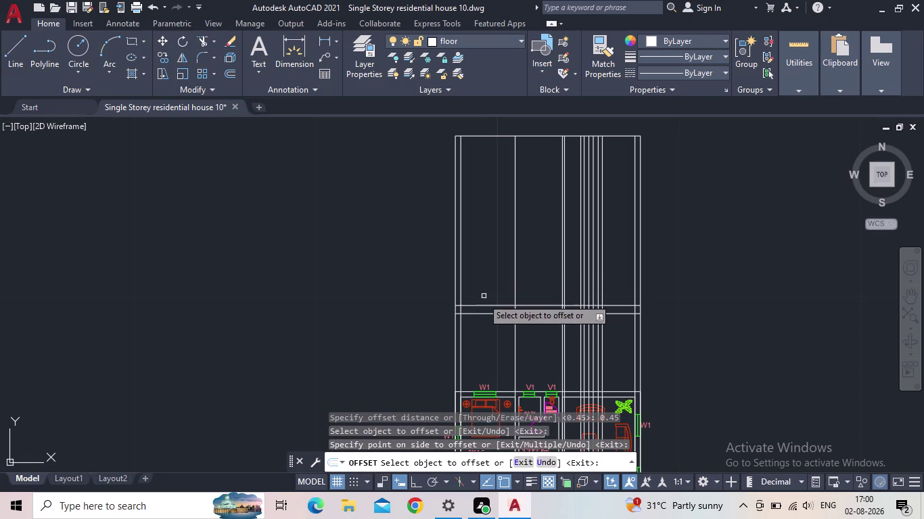
key(Escape)
middle_drag(487, 333, 507, 323)
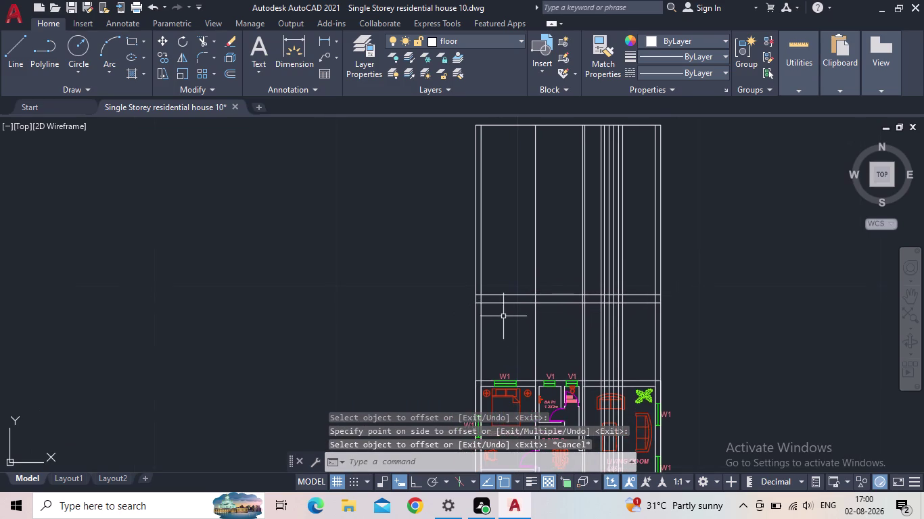
scroll(up, 3)
middle_click(501, 319)
scroll(up, 3)
middle_drag(483, 313, 389, 311)
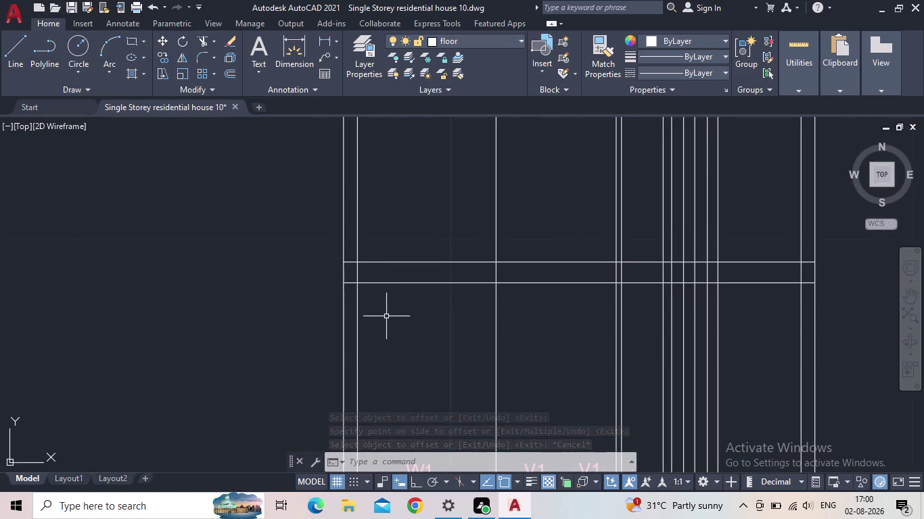